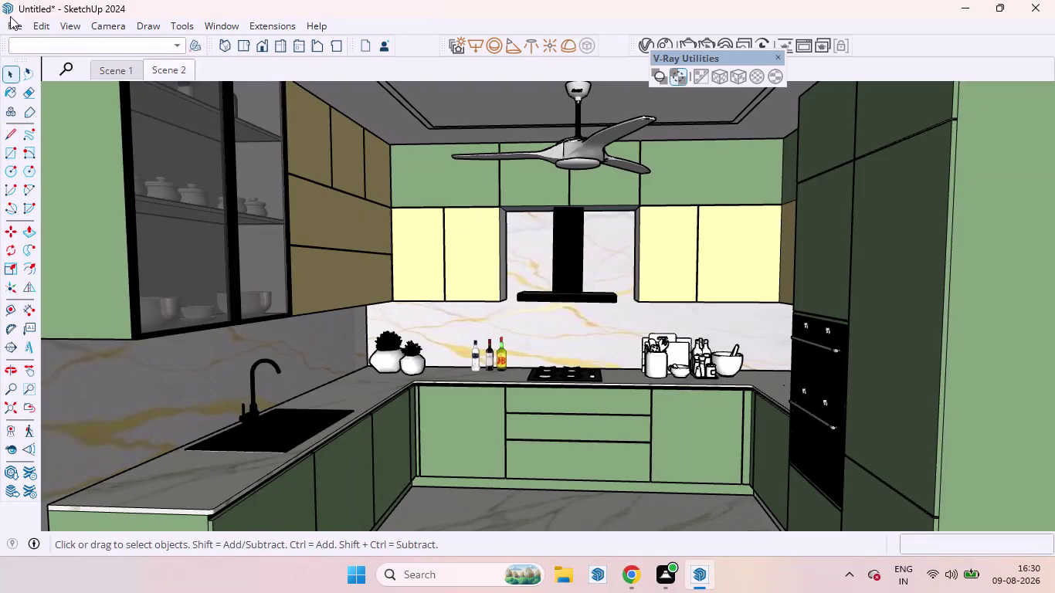
Open Save As from the File menu for the untitled kitchen model.
click(9, 24)
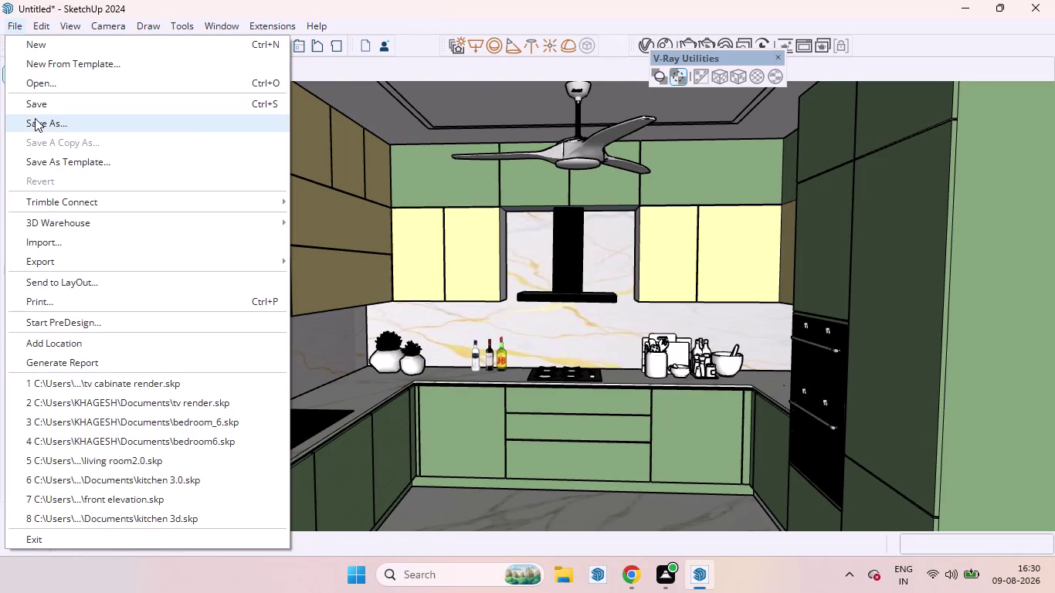
click(29, 108)
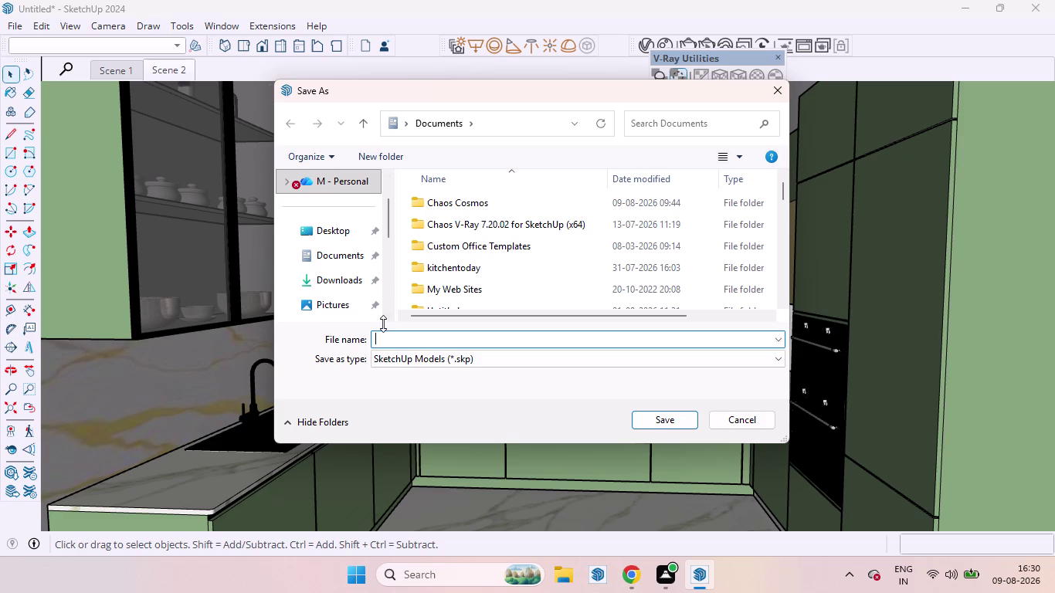
Enter KITCHEN_TODAY as the kitchen model's file name.
text(KITC)
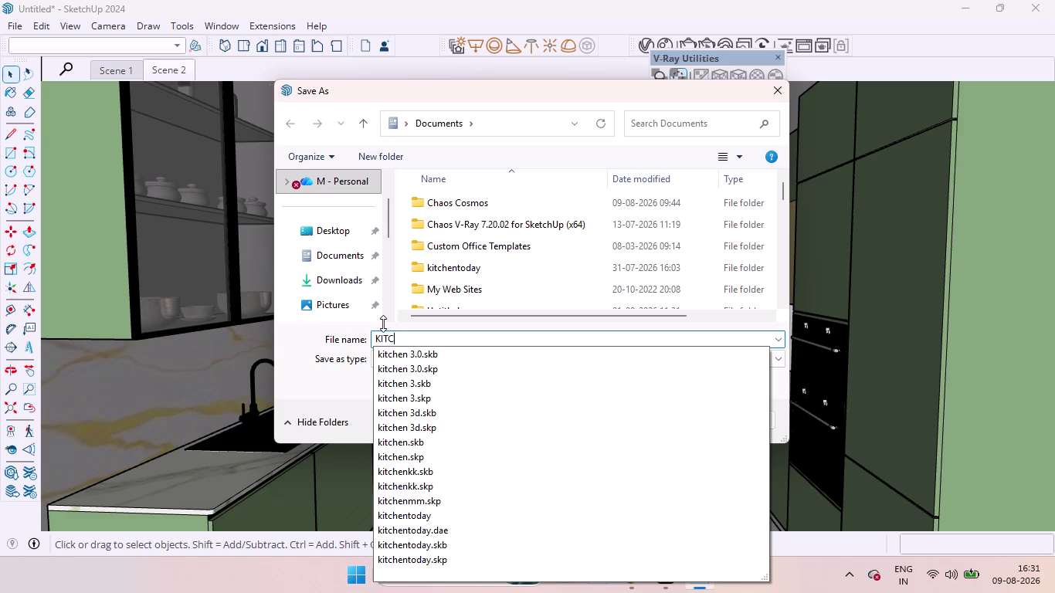
text(HEN)
key(shift+underscore)
text(T)
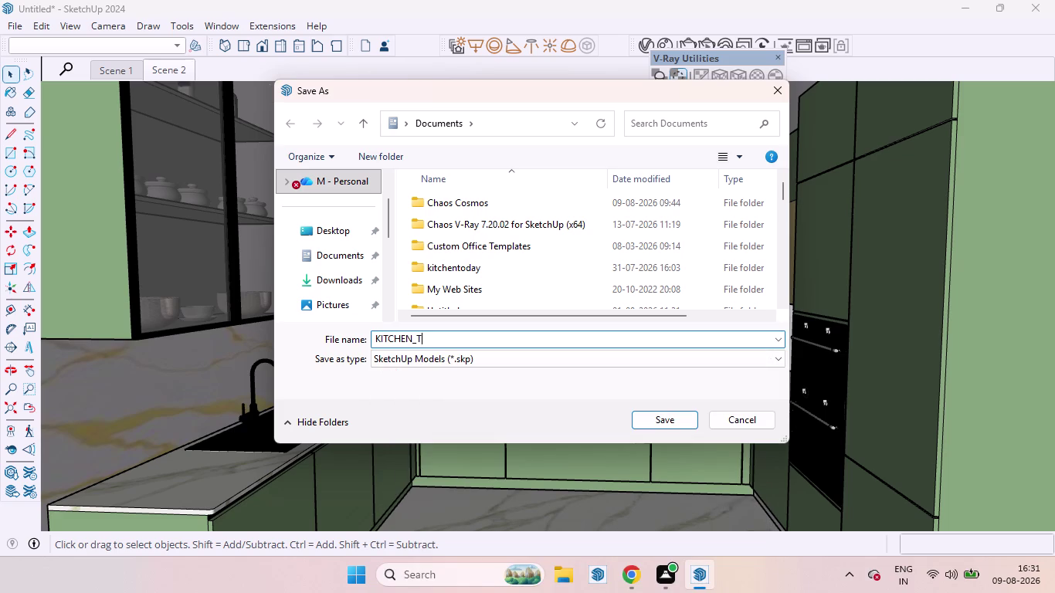
text(ODAY)
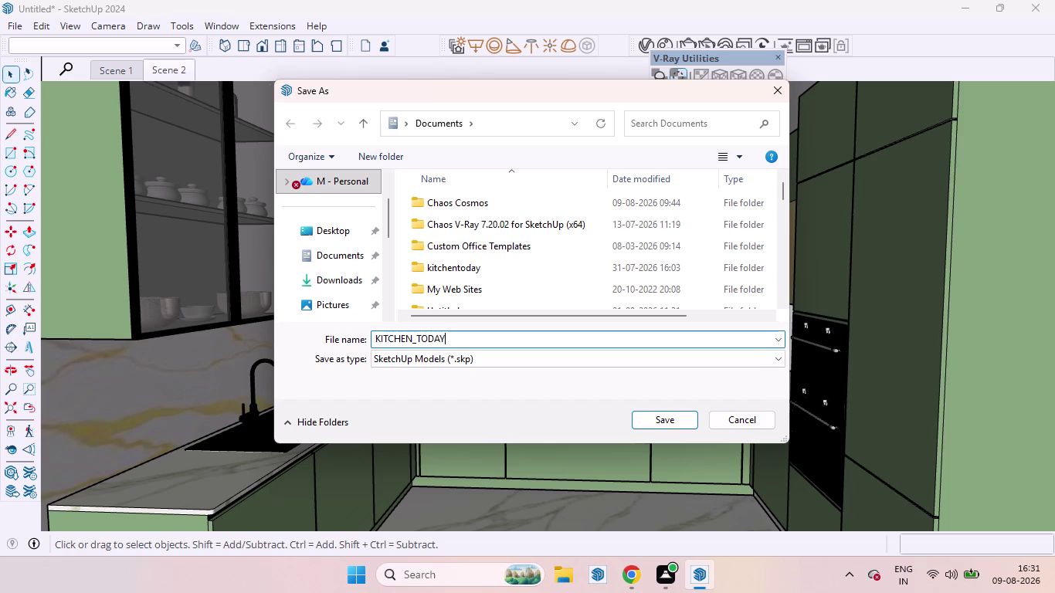
Save the model as KITCHEN_TODAY9 in Documents, then close SketchUp.
key(9)
click(676, 422)
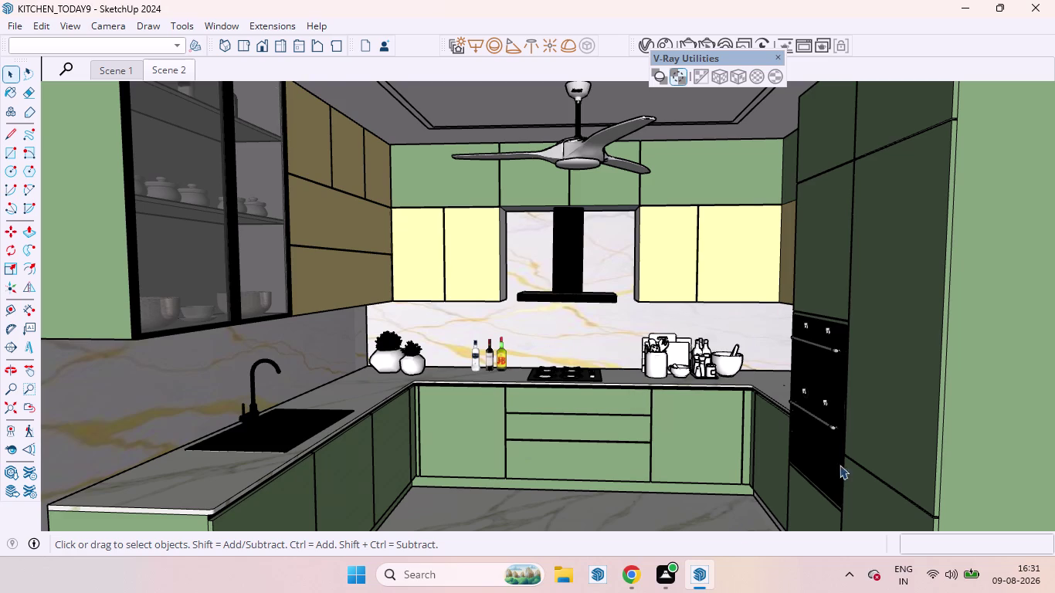
click(1035, 0)
drag(732, 57, 672, 105)
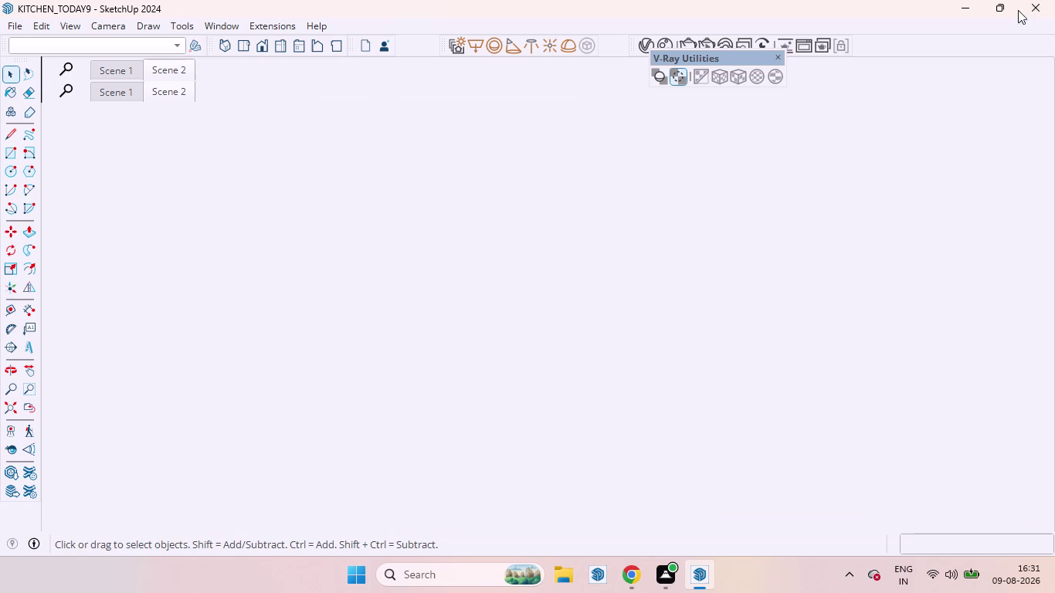